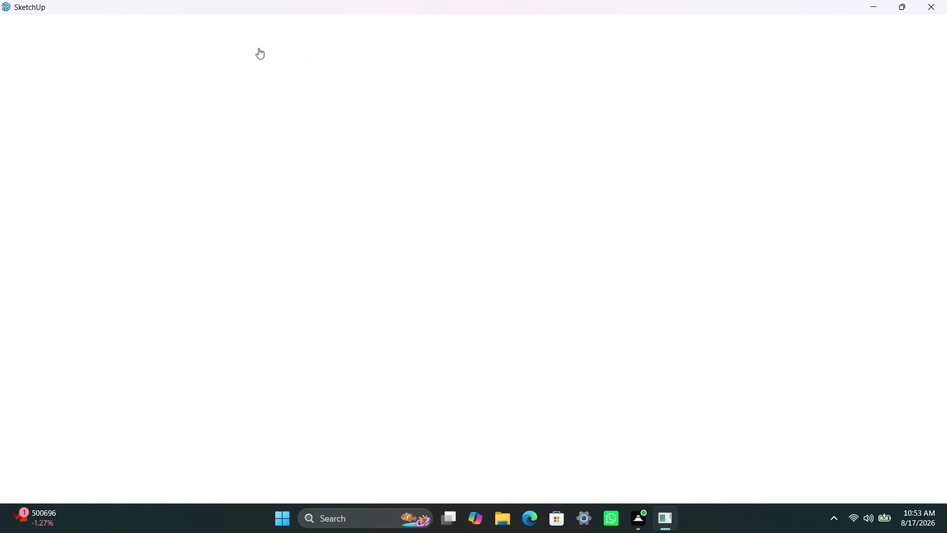
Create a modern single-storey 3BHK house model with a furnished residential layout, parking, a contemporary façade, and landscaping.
Shut down the frozen SketchUp window by choosing 'Close the program' in Windows' not-responding dialog.
click(322, 7)
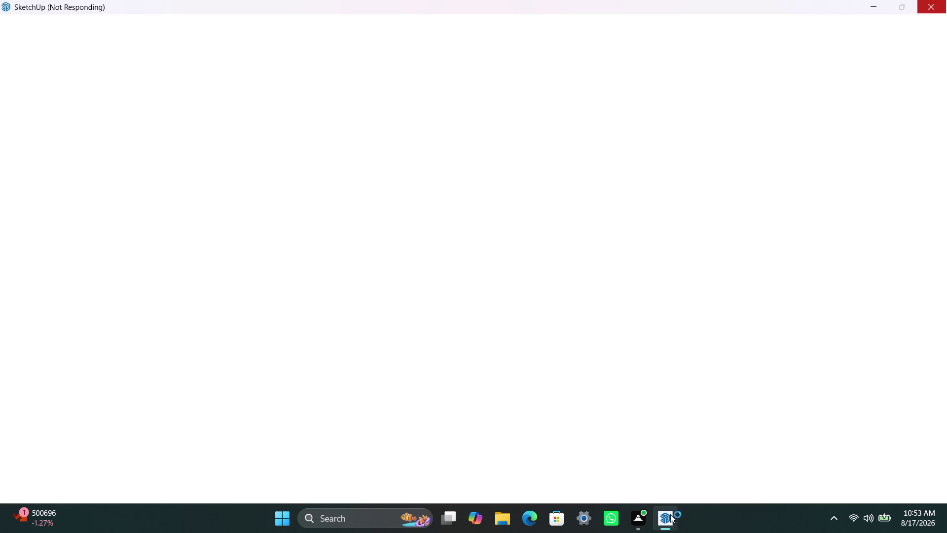
click(714, 405)
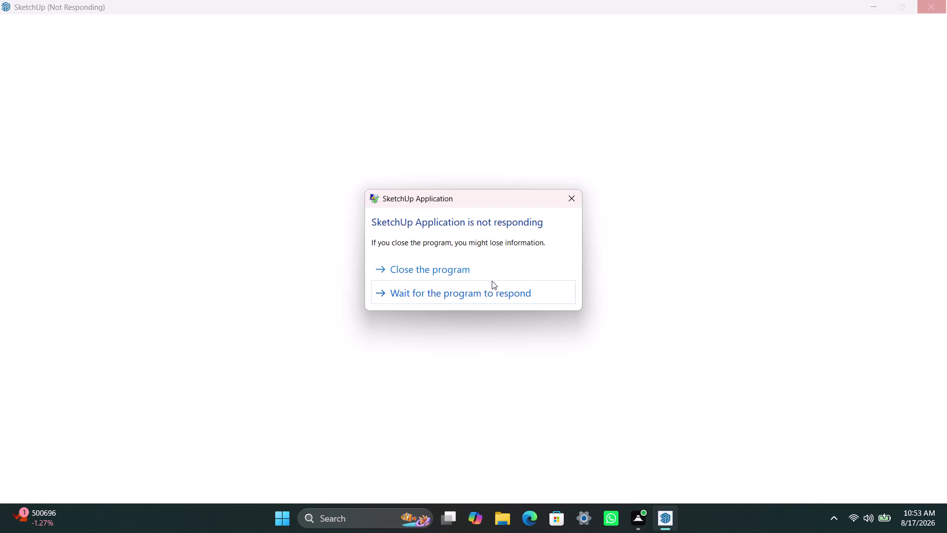
click(459, 270)
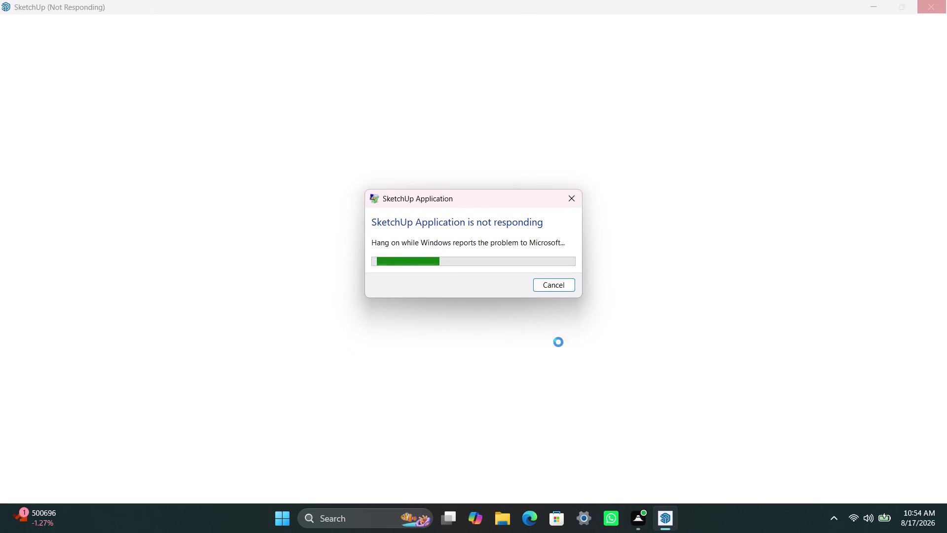